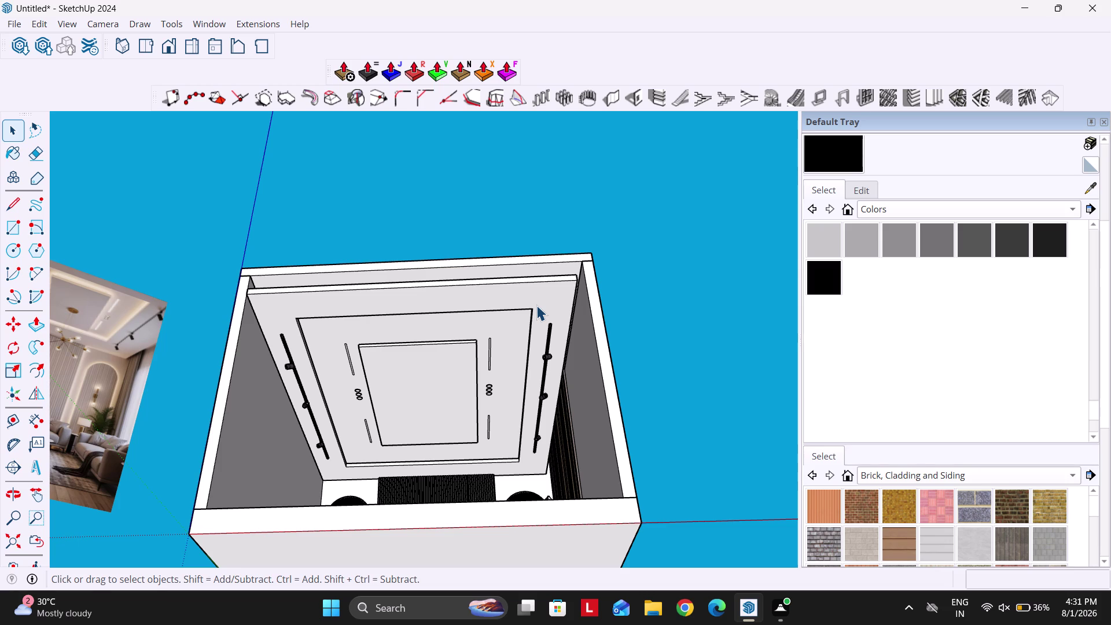
Zoom out and orbit to frame the whole ceiling box beside the reference image, then begin saving.
scroll(down, 3)
scroll(down, 3)
middle_drag(518, 259, 478, 310)
scroll(down, 3)
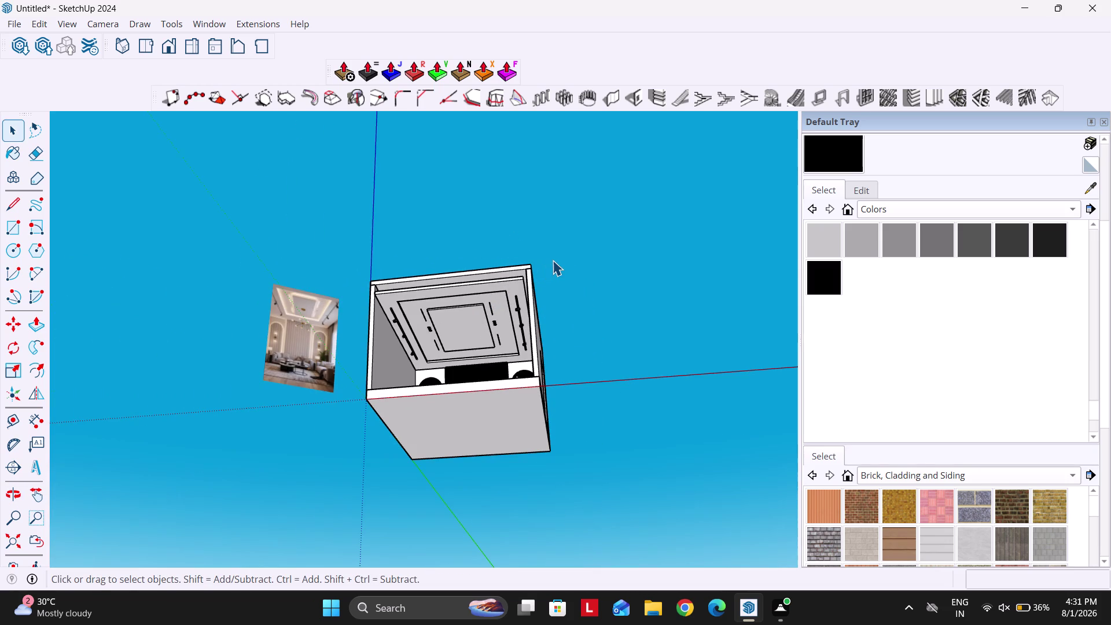
key(ctrl+s)
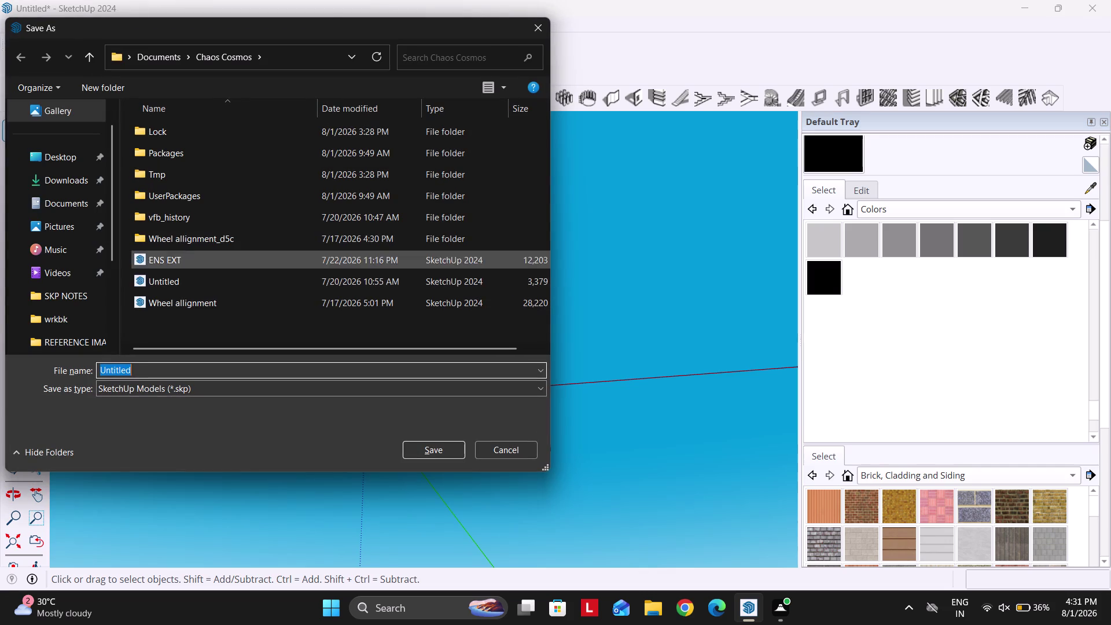
Choose the Desktop as the location and save the file as 'LIVING ROOM SKP FILE'.
click(78, 157)
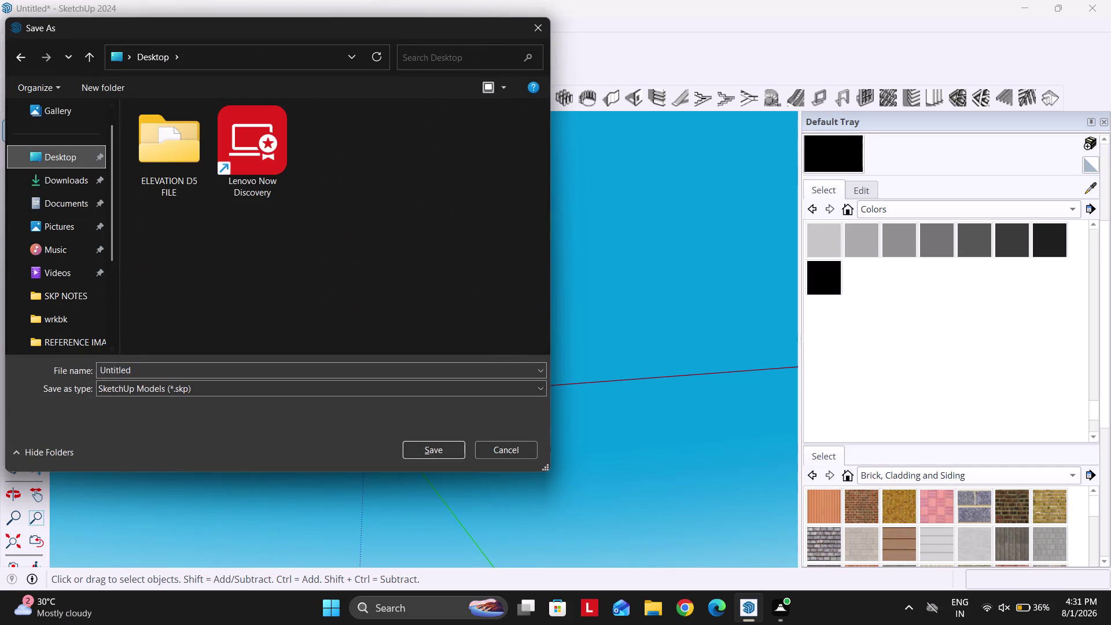
click(175, 373)
text(LI)
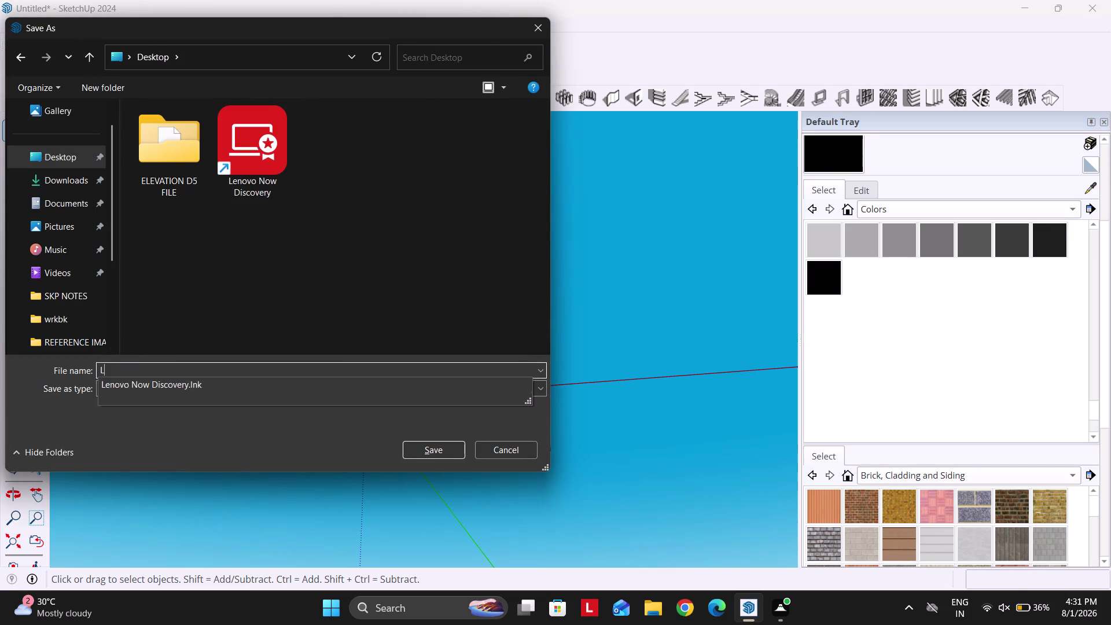
text(VING ROOM)
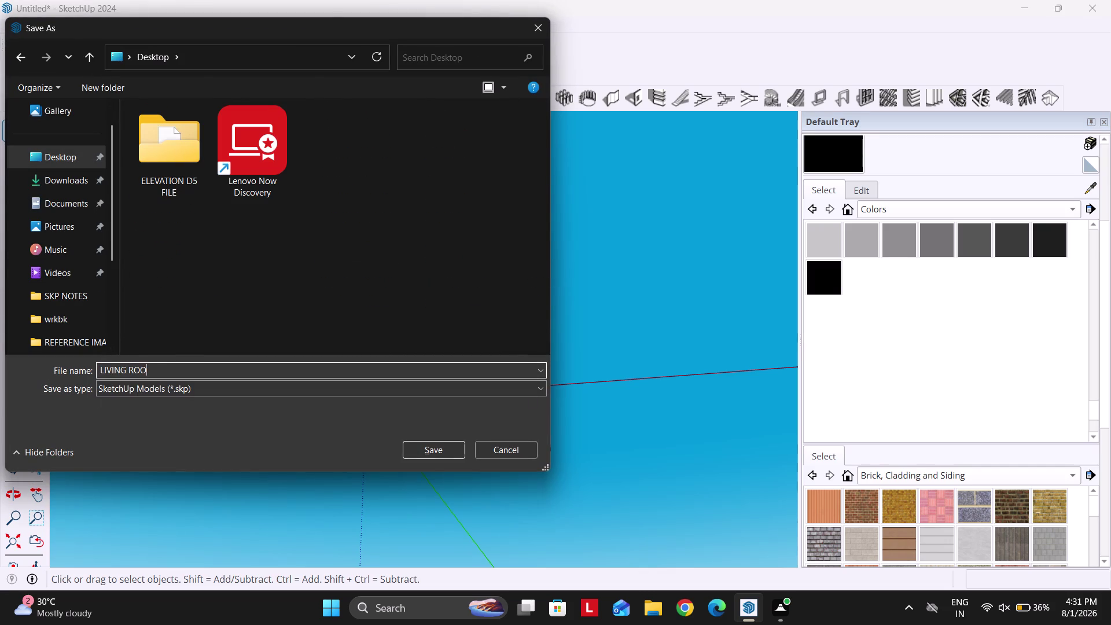
key(space)
text(SKP FILE)
key(Return)
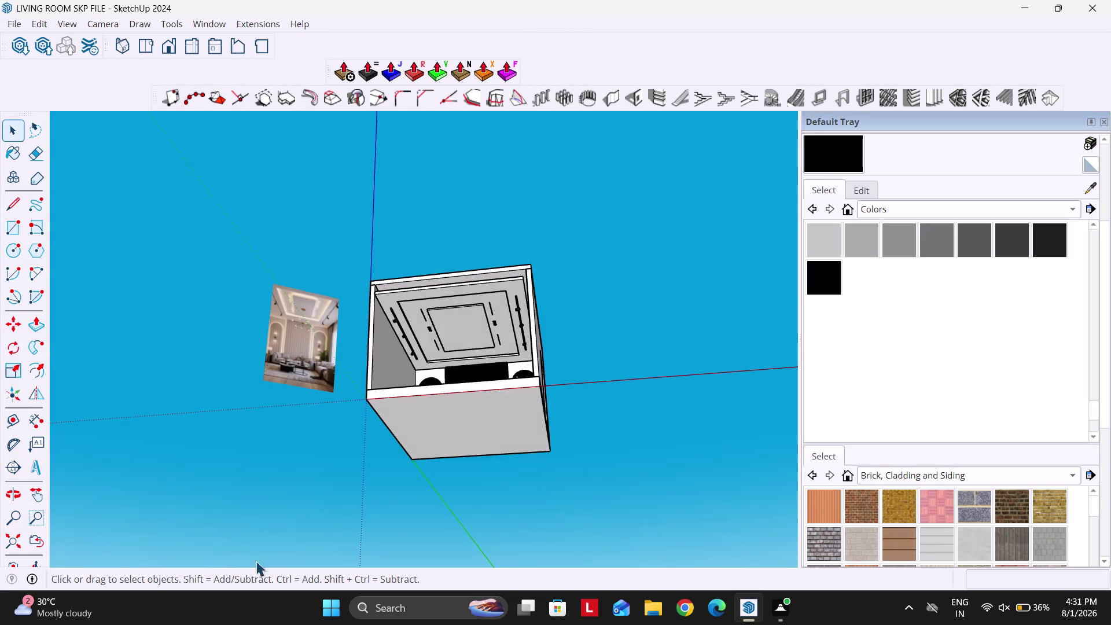
scroll(up, 3)
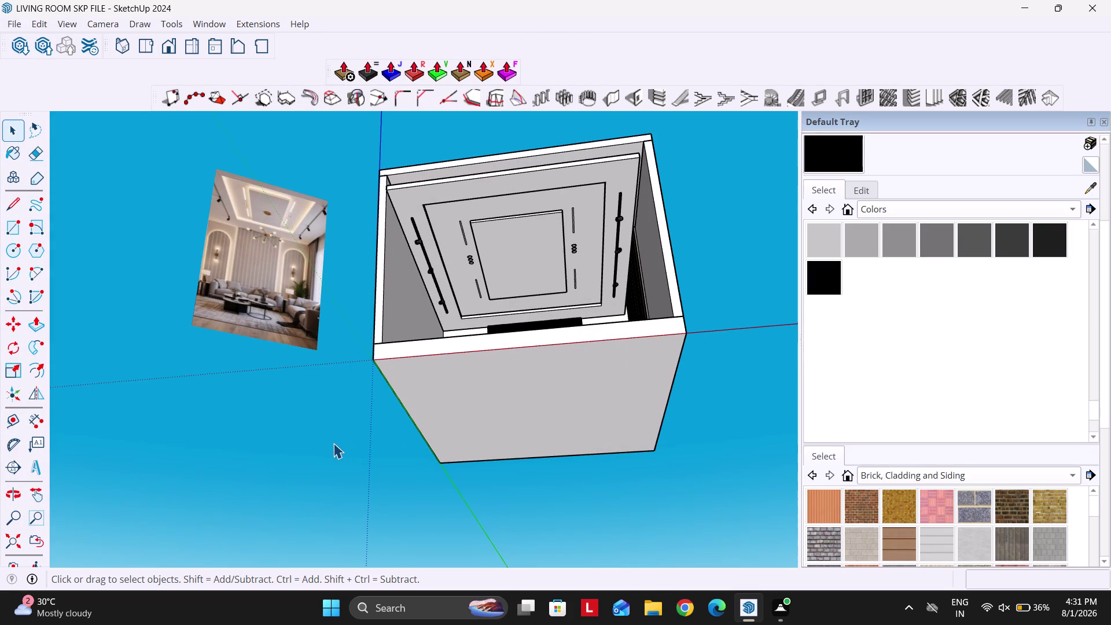